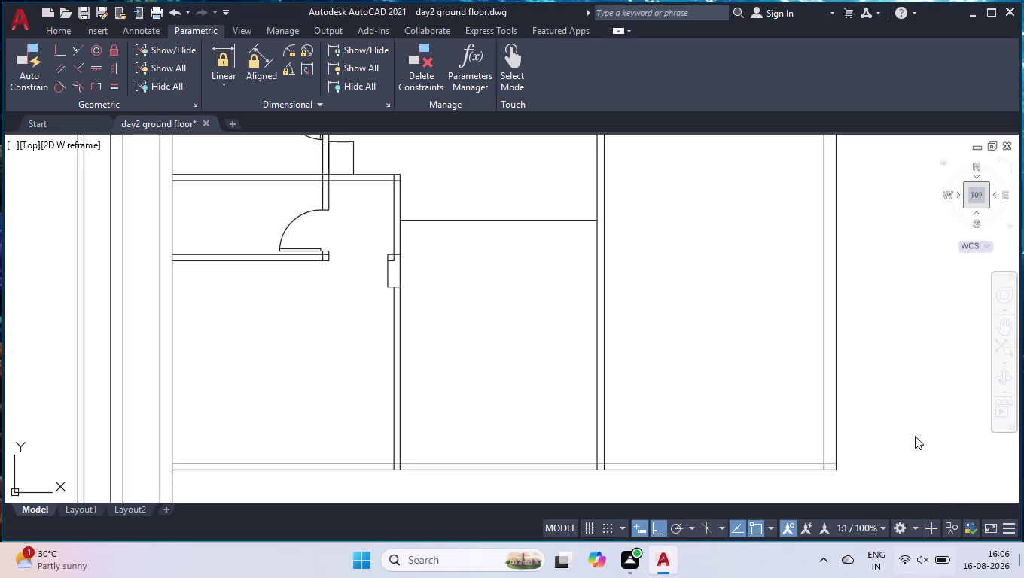
Measure the room's dimensions with the MEASUREGEOM tool.
text(m)
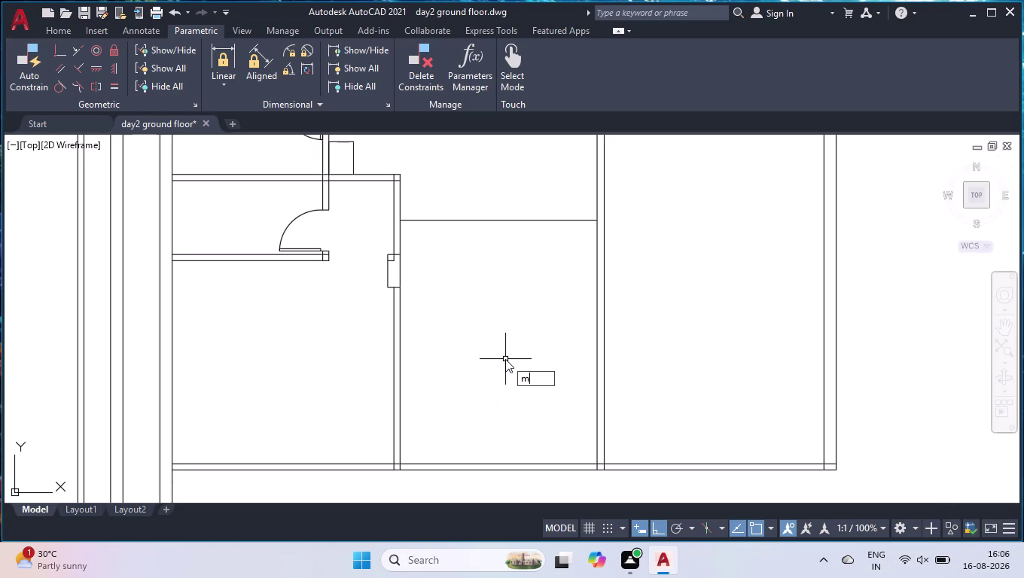
text(eas)
key(Return)
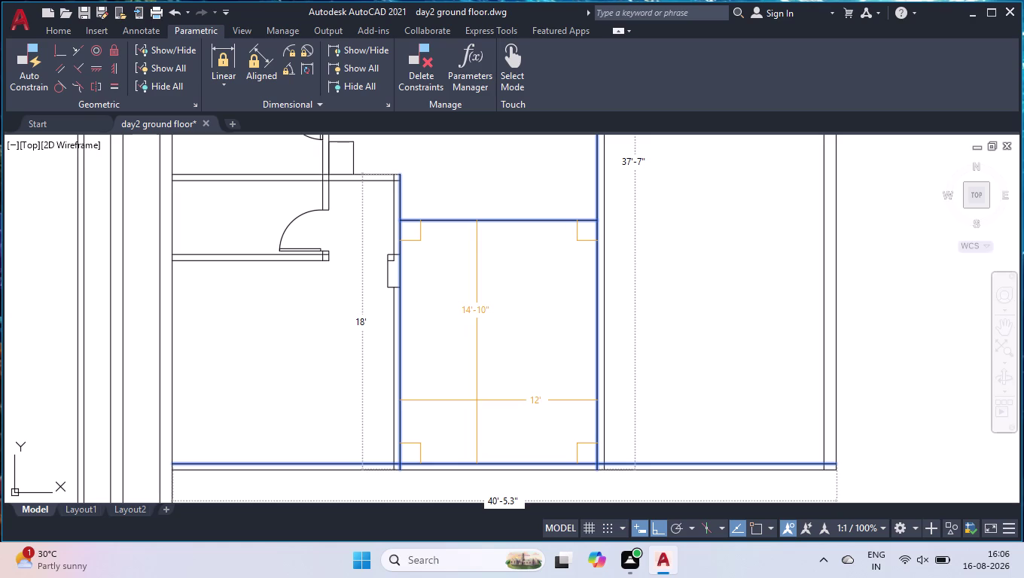
key(space)
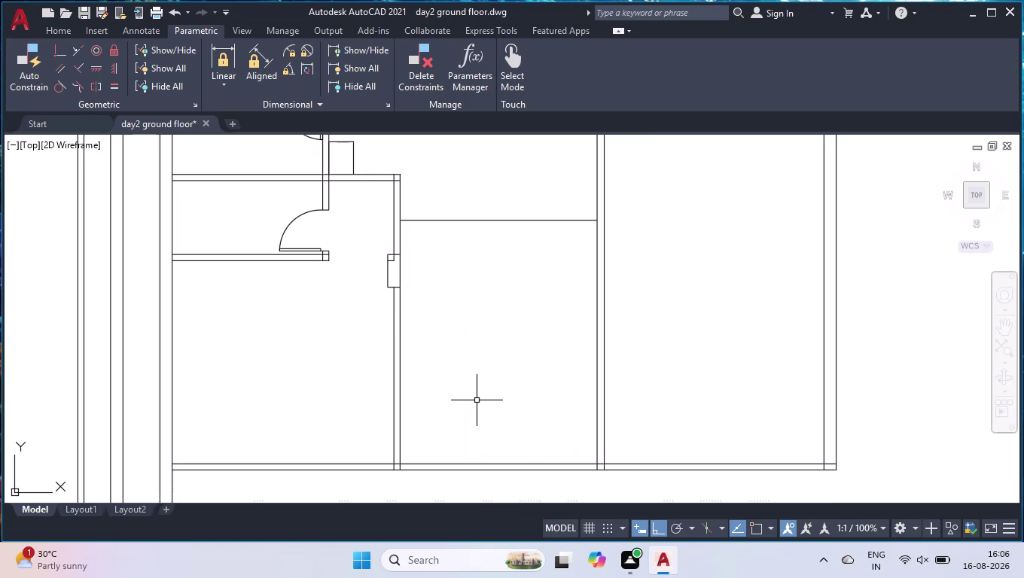
Stretch the top wall line 1" downward from its midpoint grip, then recheck the room's width.
scroll(up, 3)
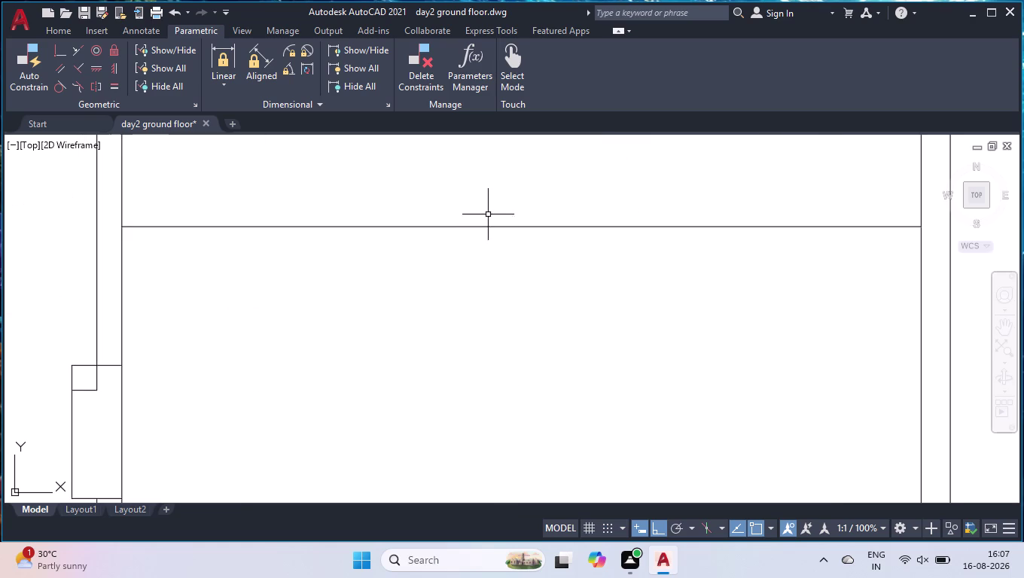
click(480, 229)
click(495, 217)
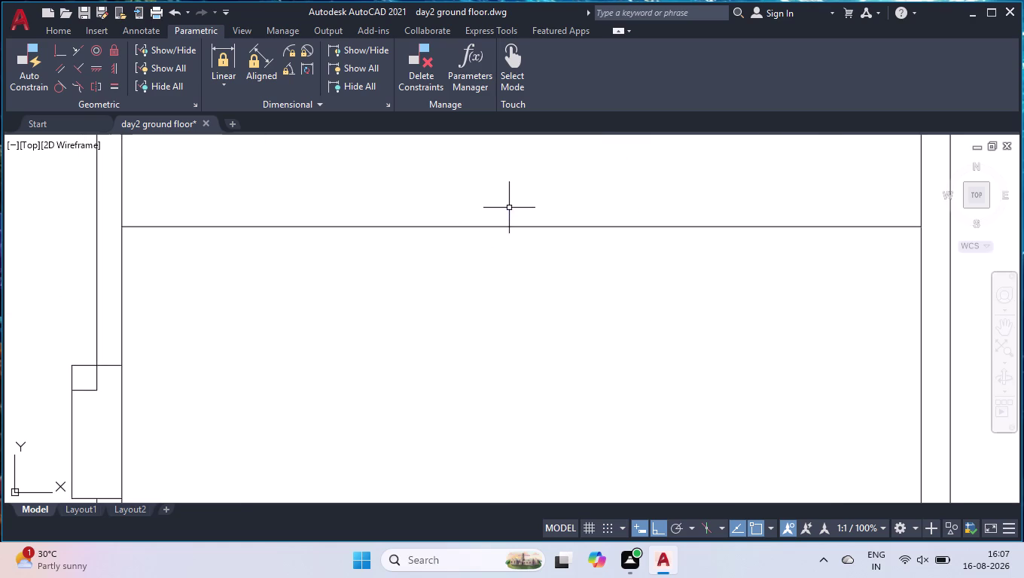
click(507, 210)
click(469, 246)
click(522, 227)
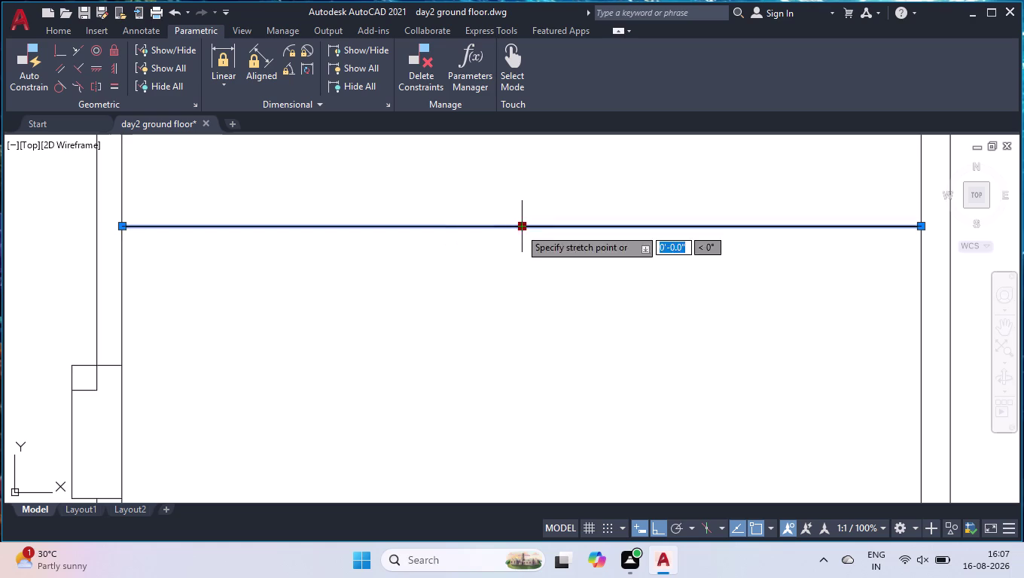
text(1")
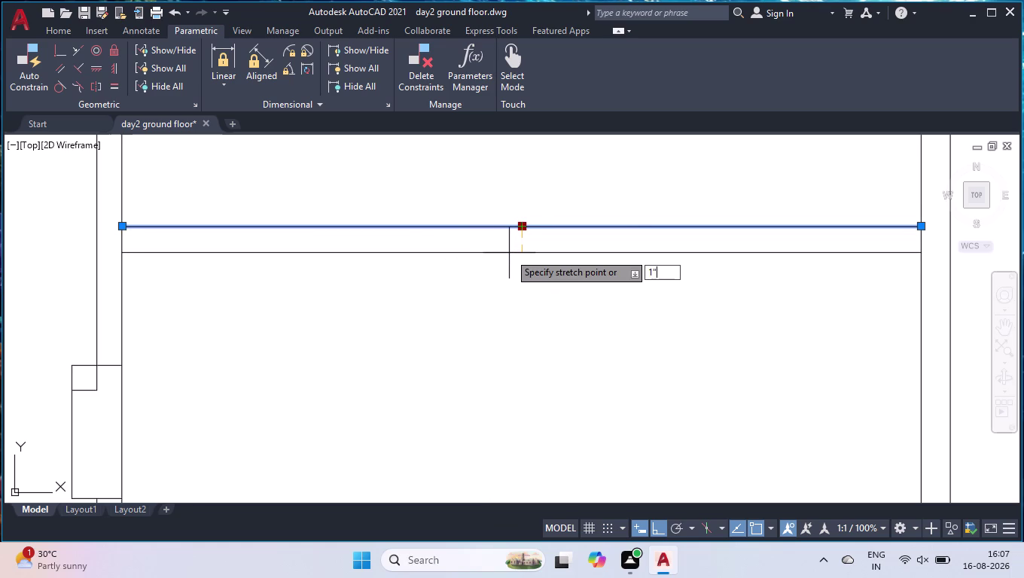
key(Return)
key(space)
key(space)
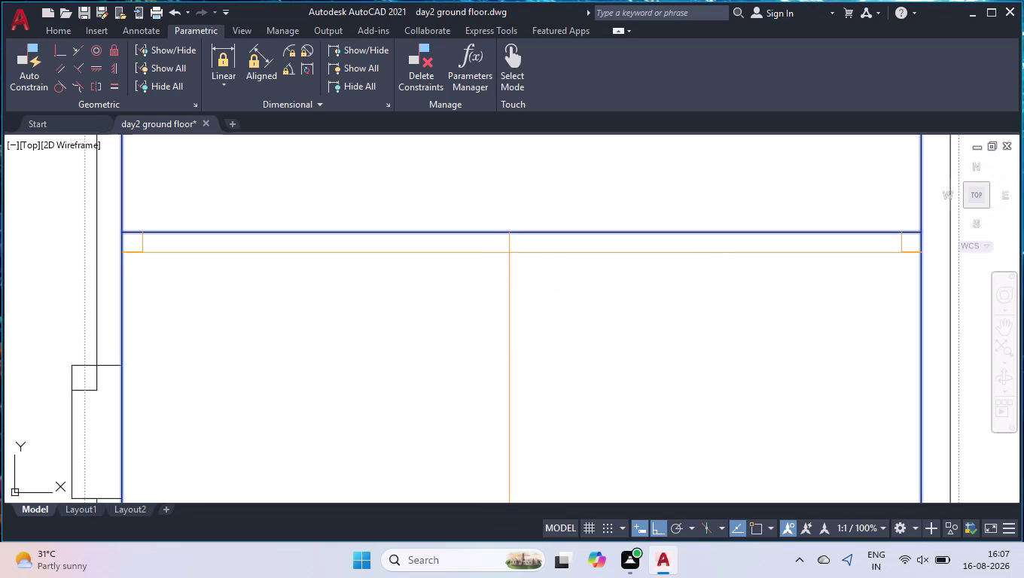
key(space)
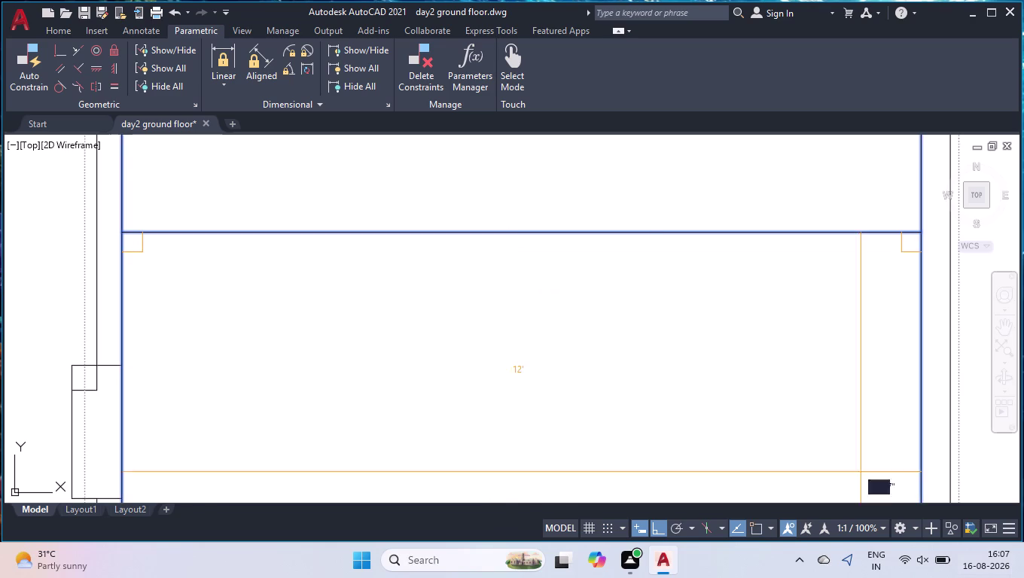
scroll(down, 3)
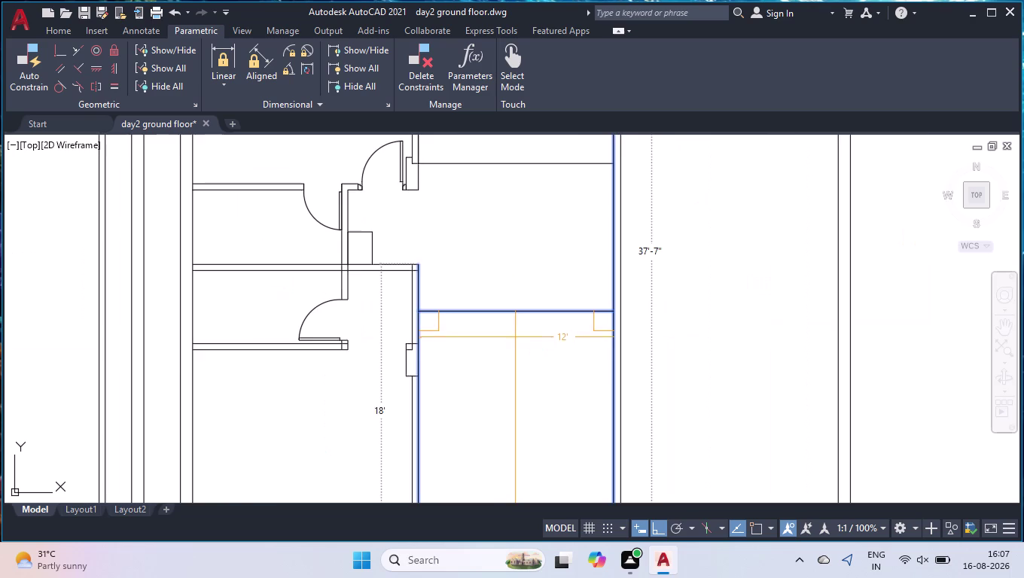
scroll(down, 3)
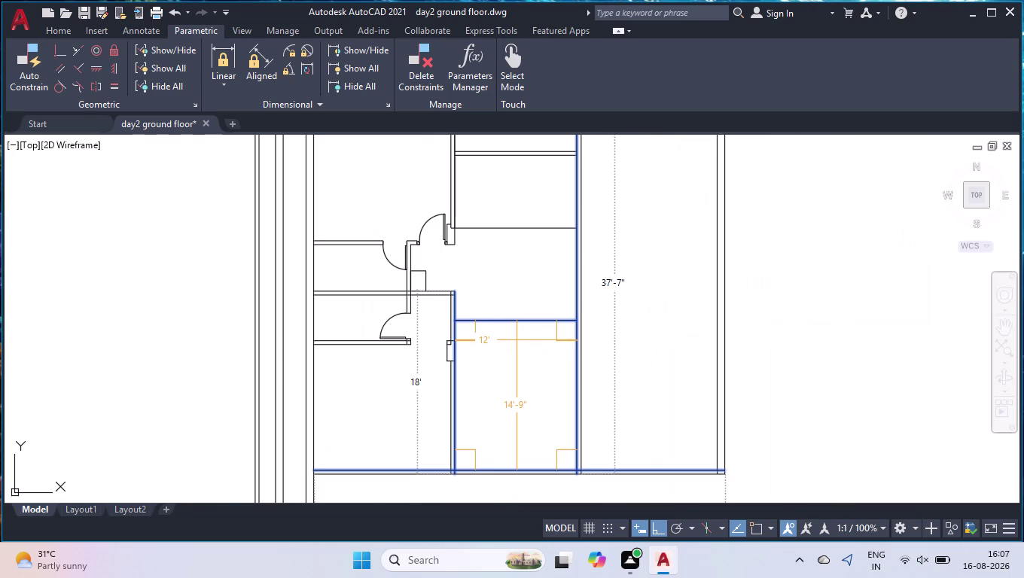
key(space)
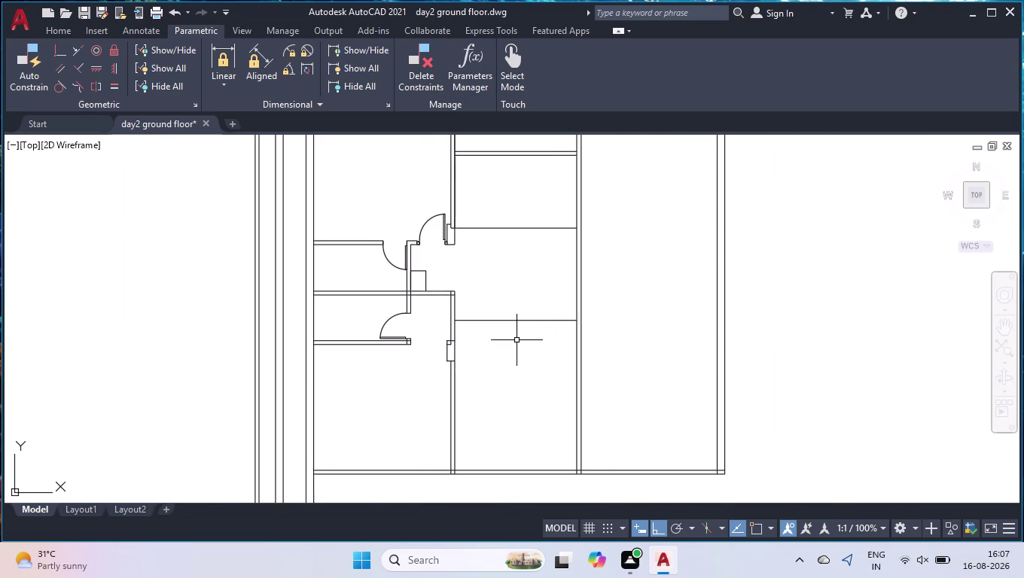
scroll(down, 3)
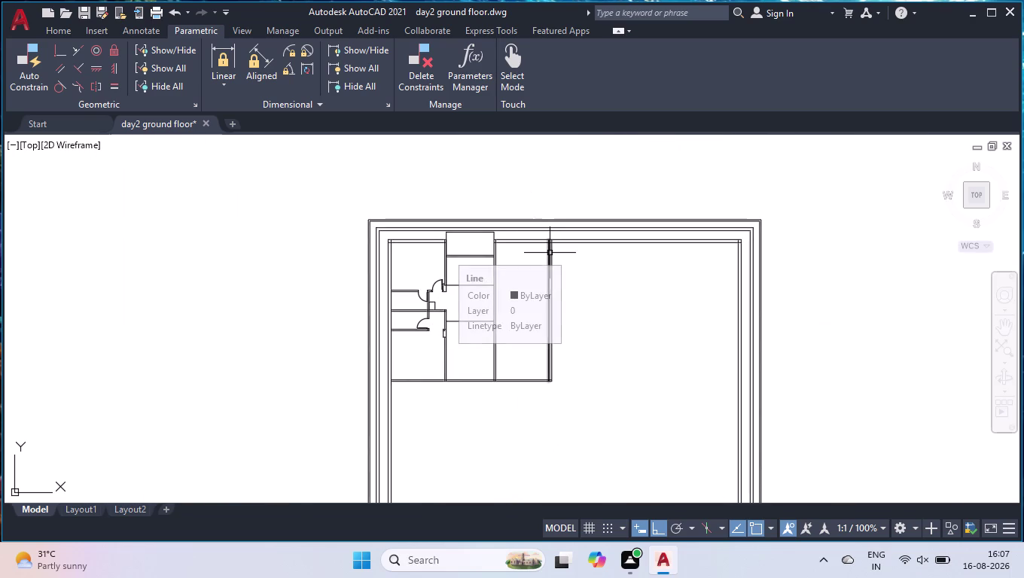
scroll(up, 3)
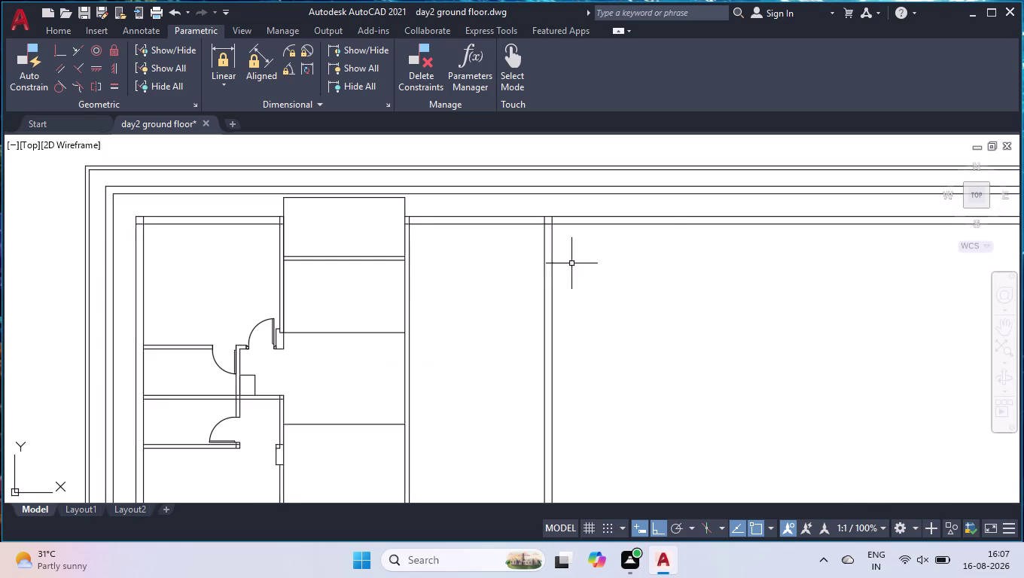
scroll(down, 3)
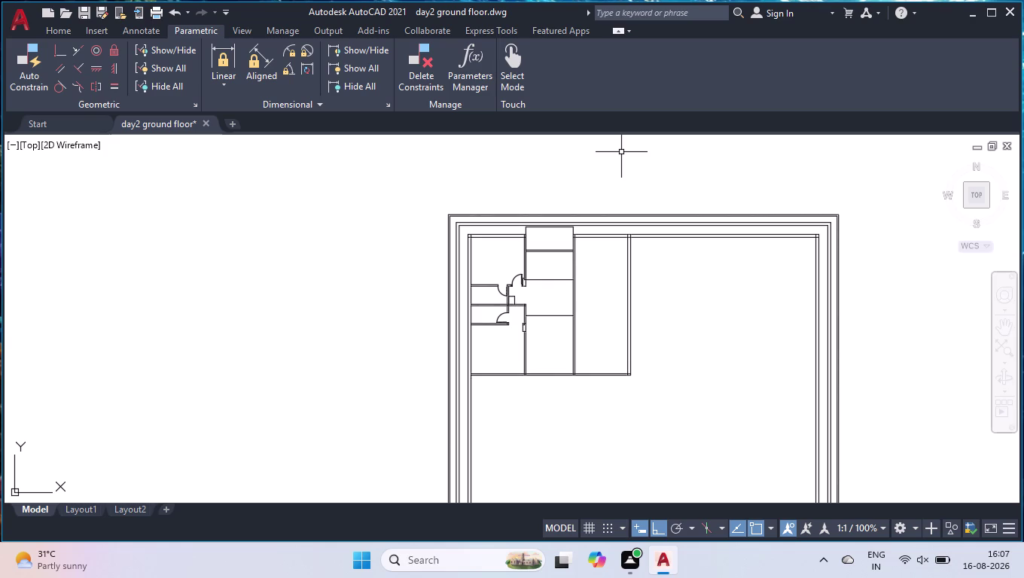
key(space)
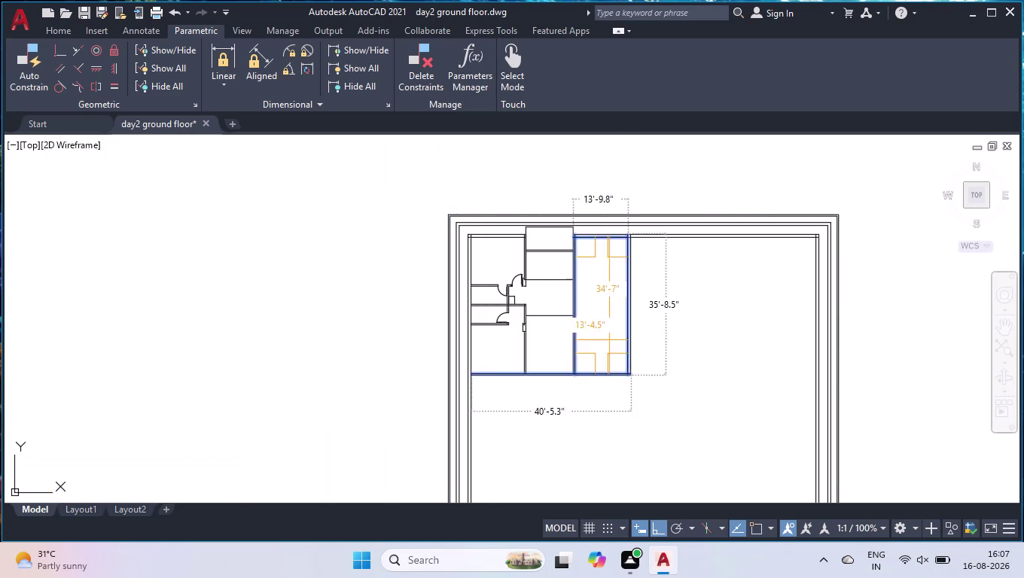
scroll(up, 3)
scroll(down, 3)
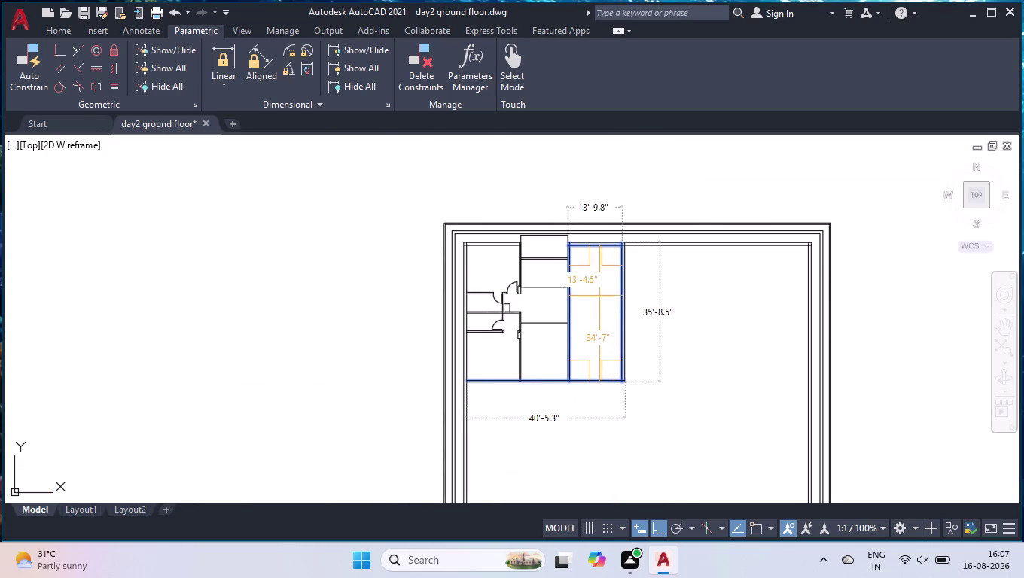
scroll(up, 3)
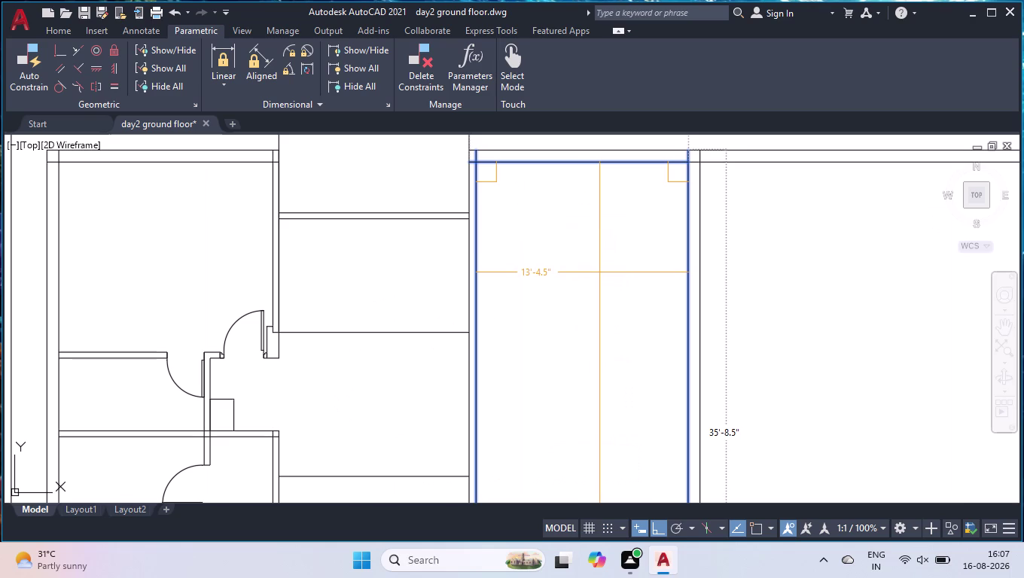
key(space)
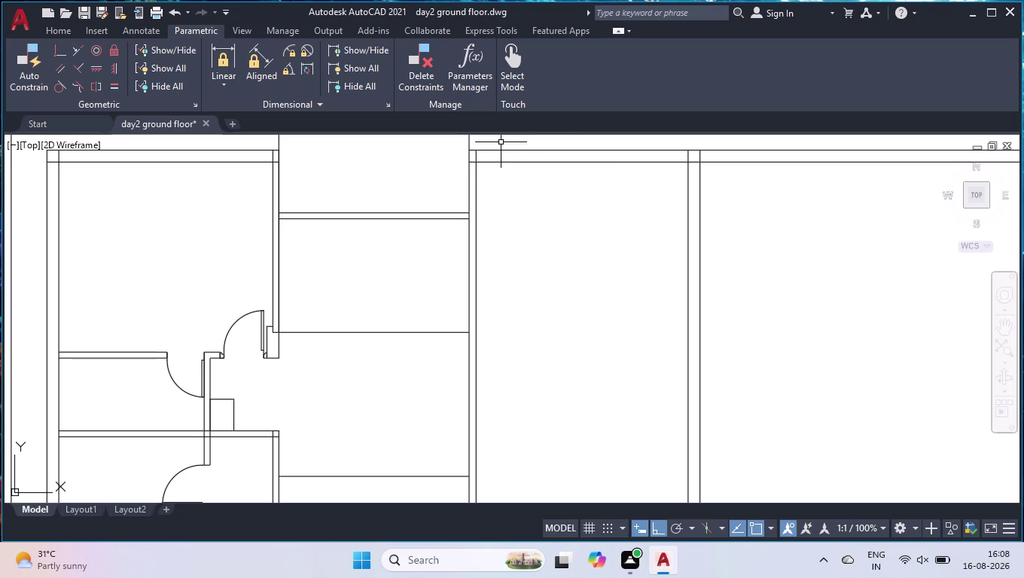
Start a line with the L alias and anchor its first point on the top wall near the tall room's corner.
scroll(up, 3)
key(l)
key(Return)
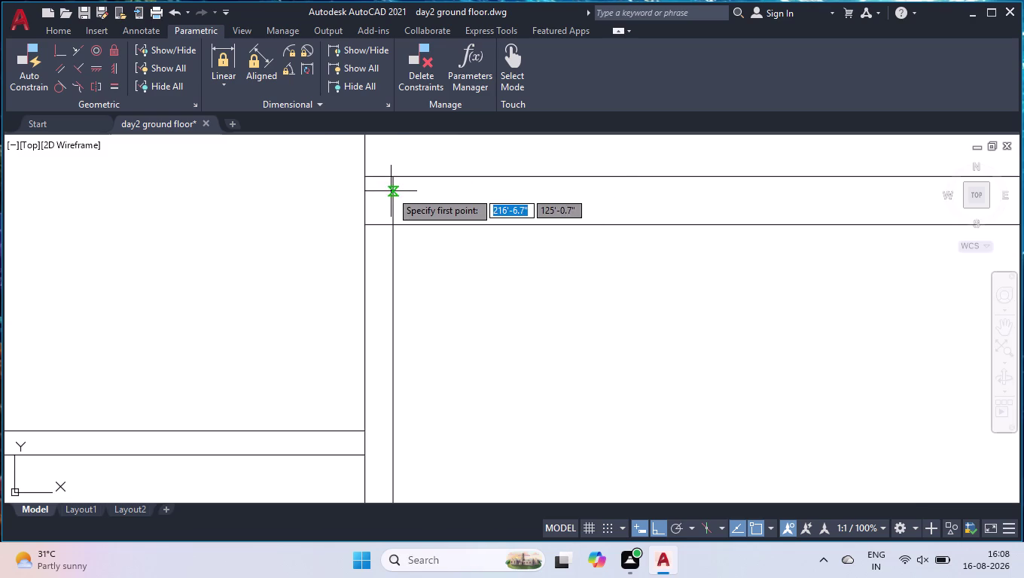
scroll(down, 3)
scroll(down, 3)
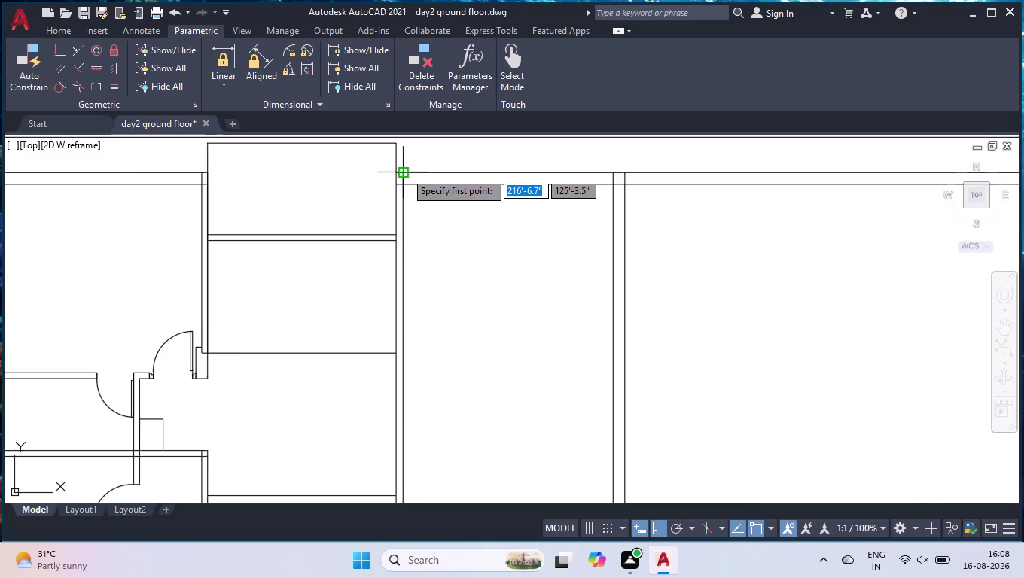